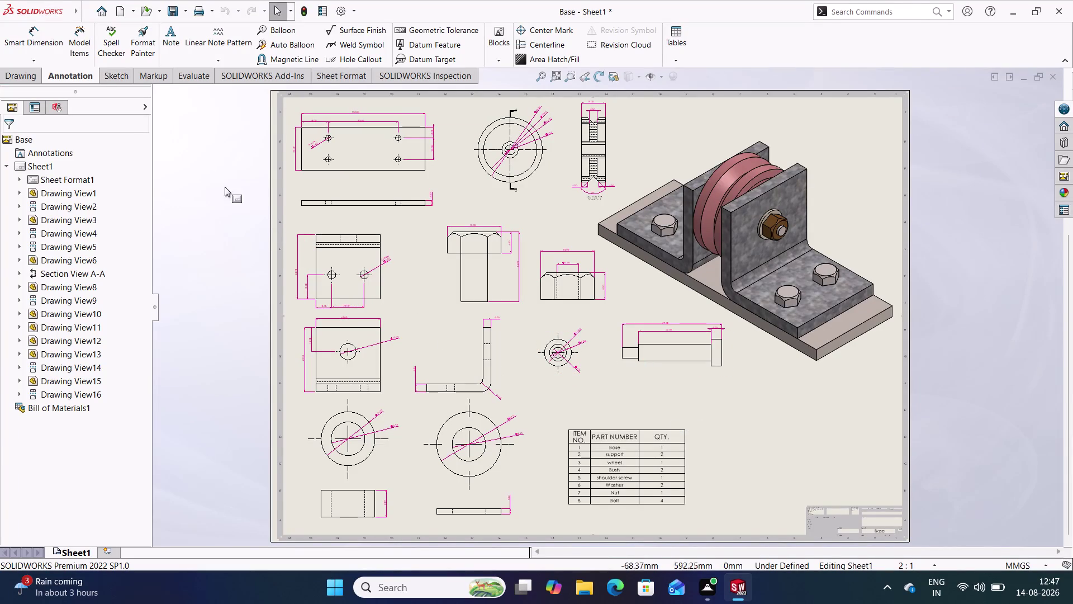
Dimension the top edge of Drawing View5 with a 40 mm width above the view.
click(26, 45)
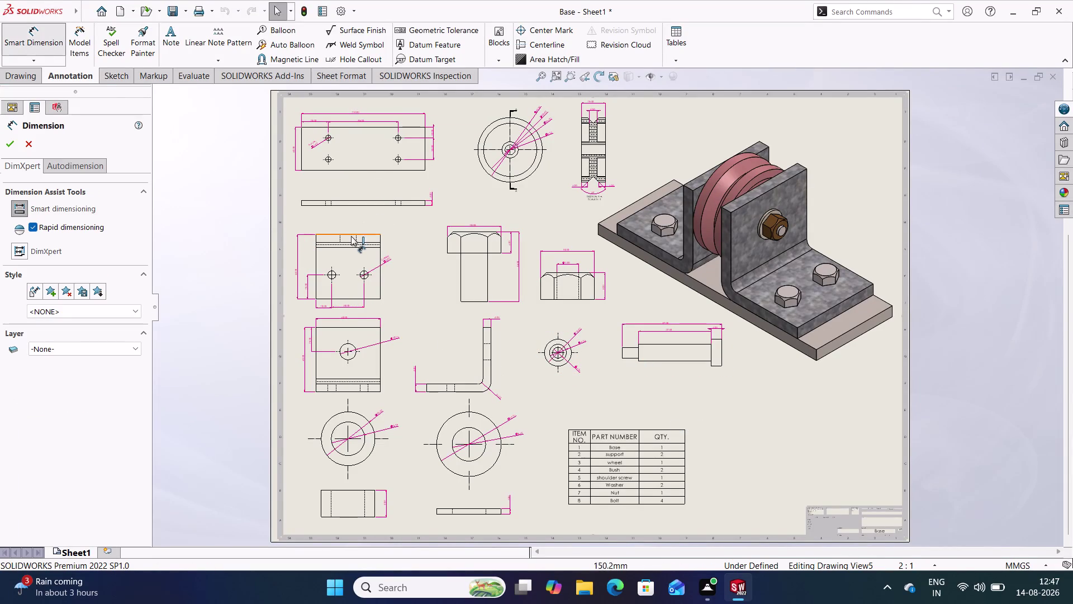
click(351, 236)
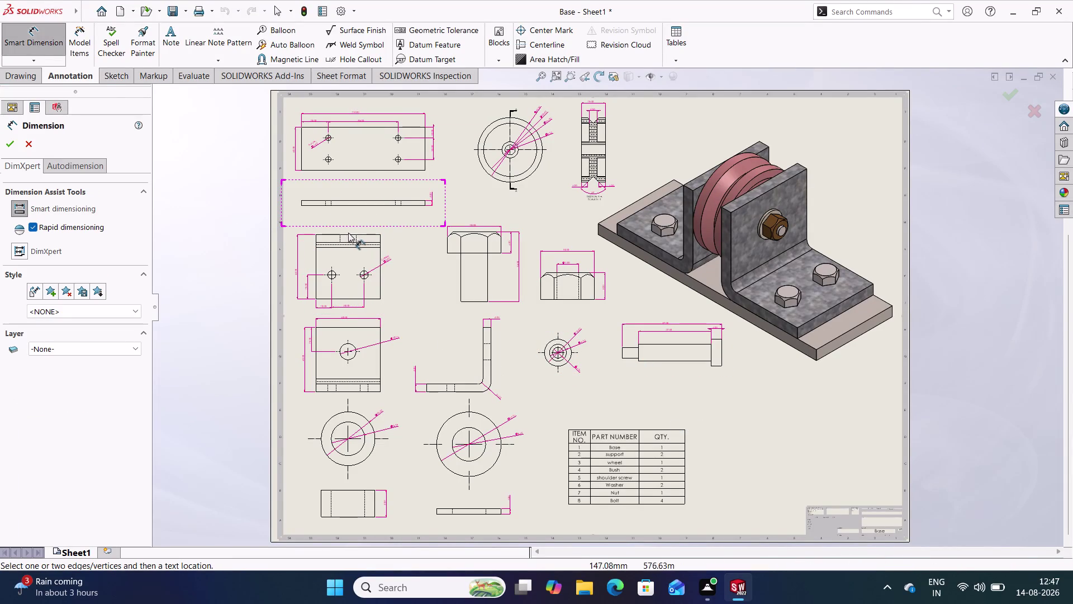
click(347, 234)
click(347, 226)
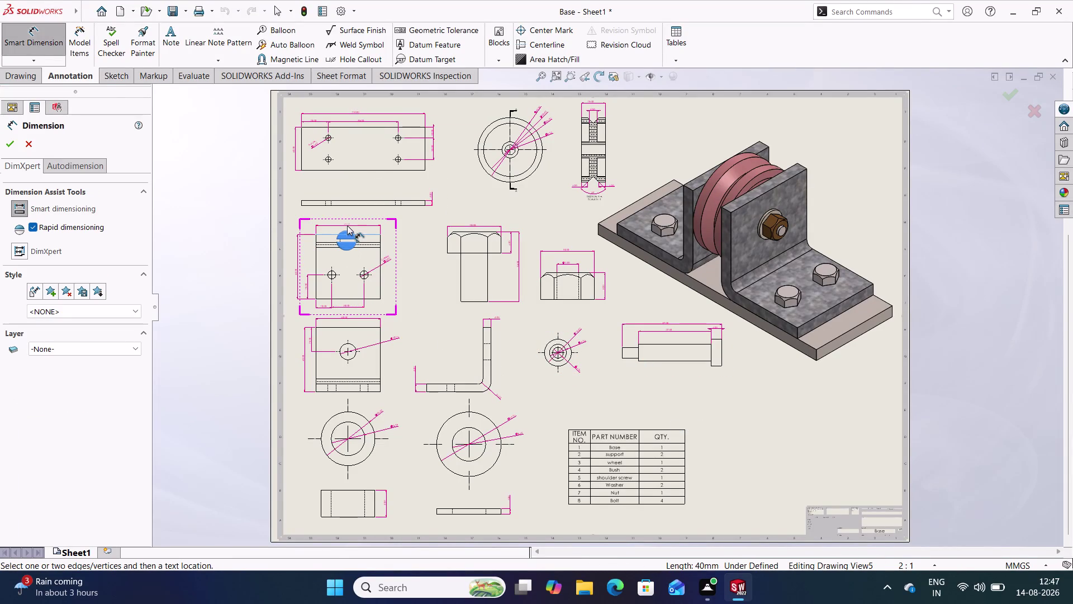
click(204, 144)
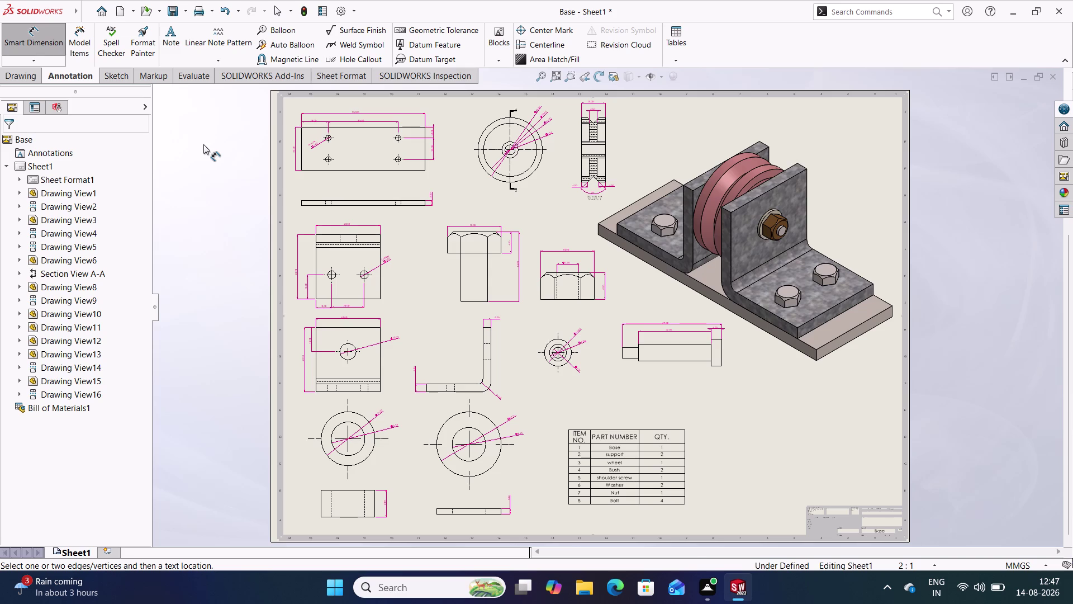
Place a Ø5.00 diameter dimension below the bolt shank in Drawing View11, zooming to check it.
click(475, 302)
click(478, 312)
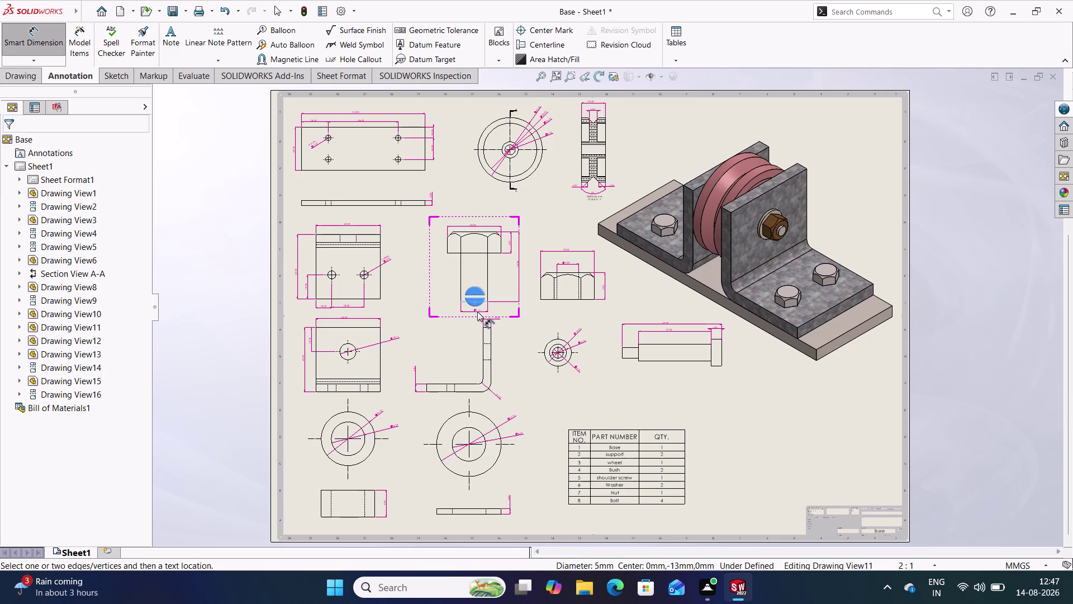
click(552, 379)
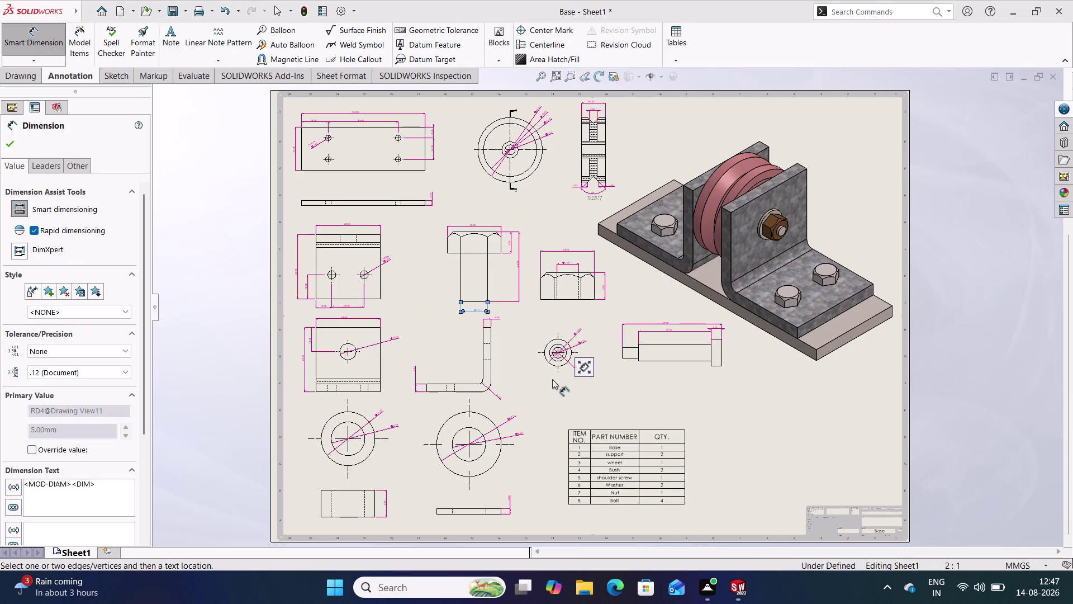
scroll(down, 3)
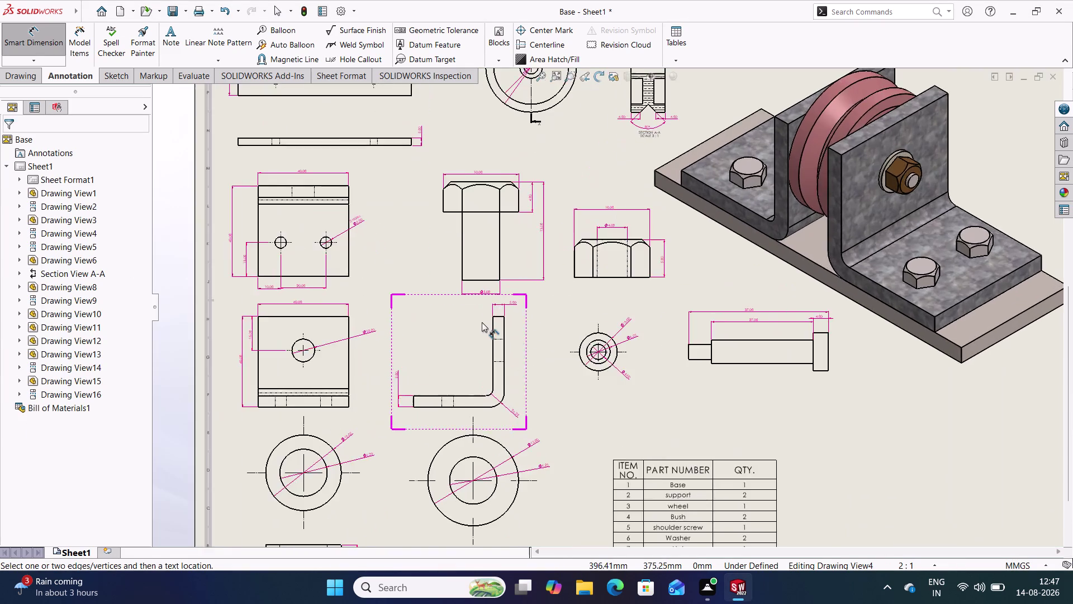
scroll(down, 3)
scroll(down, 3)
scroll(up, 3)
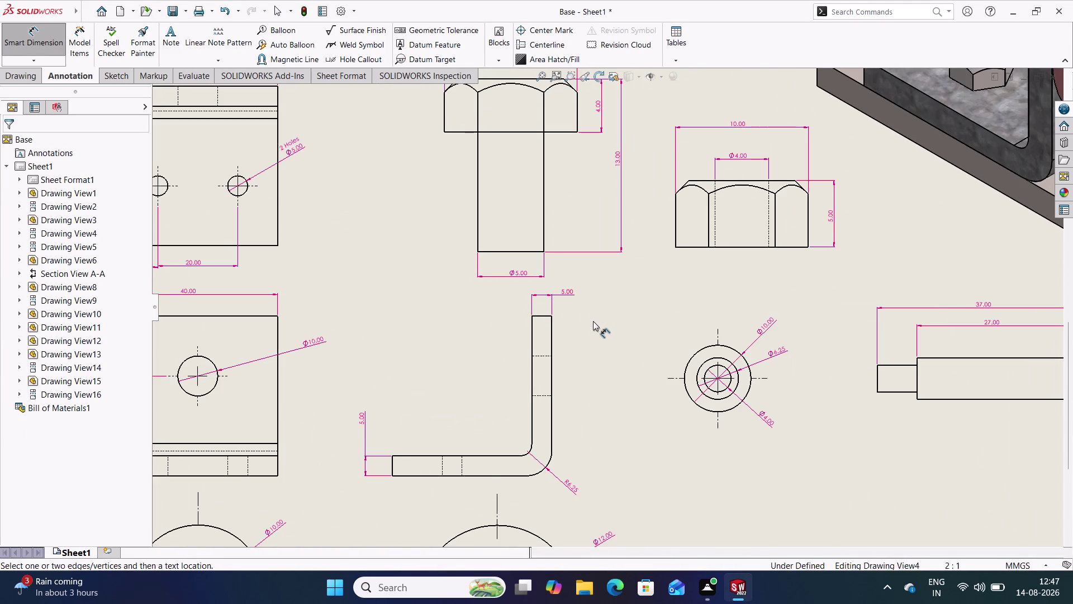
scroll(up, 3)
scroll(down, 3)
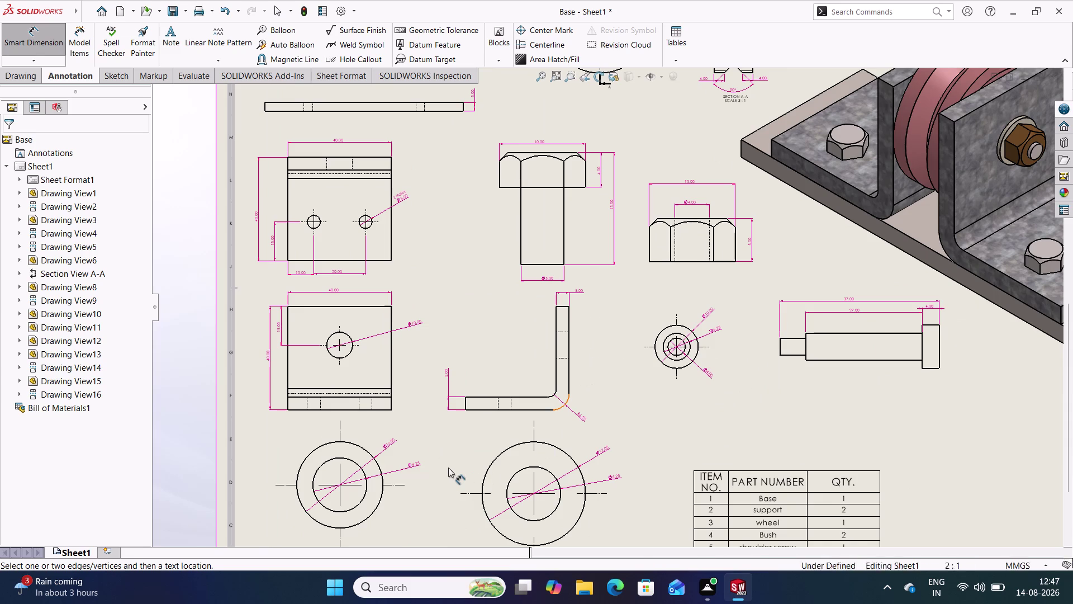
scroll(down, 3)
scroll(up, 3)
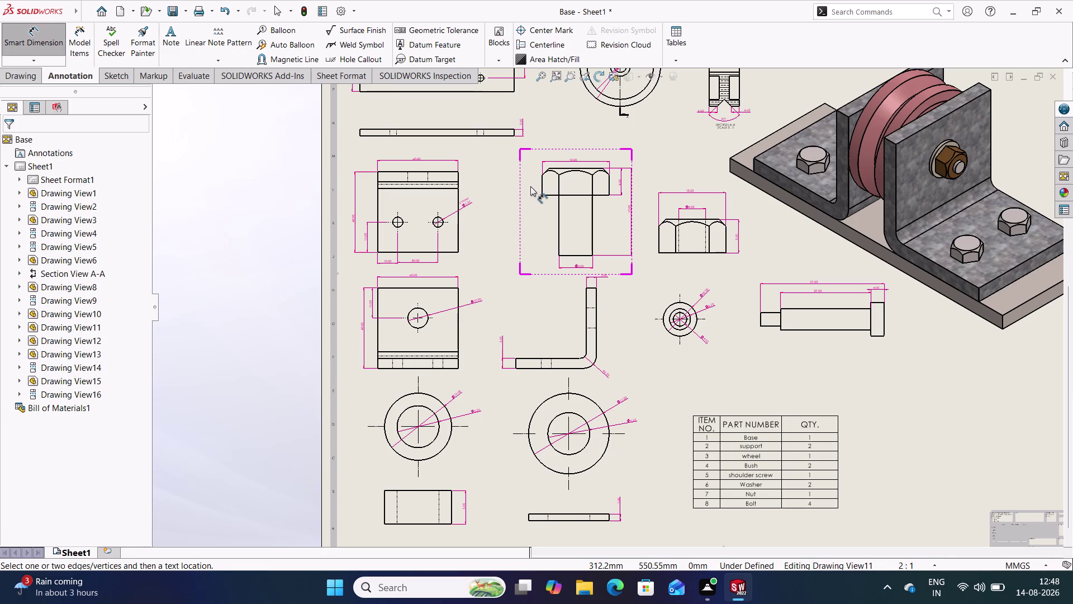
scroll(up, 3)
scroll(down, 3)
scroll(up, 3)
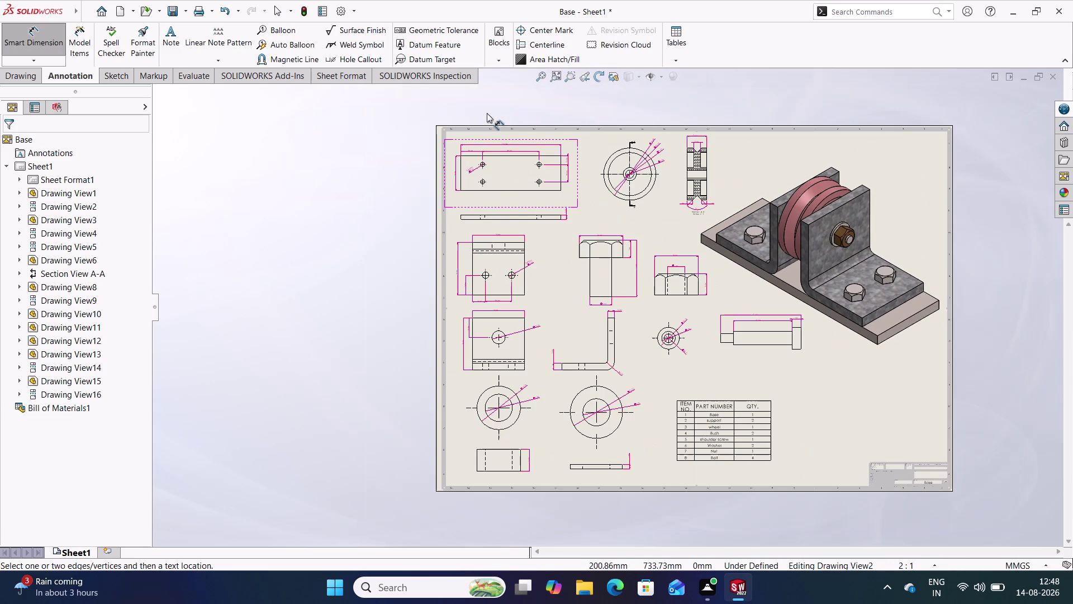
scroll(down, 3)
scroll(down, 3)
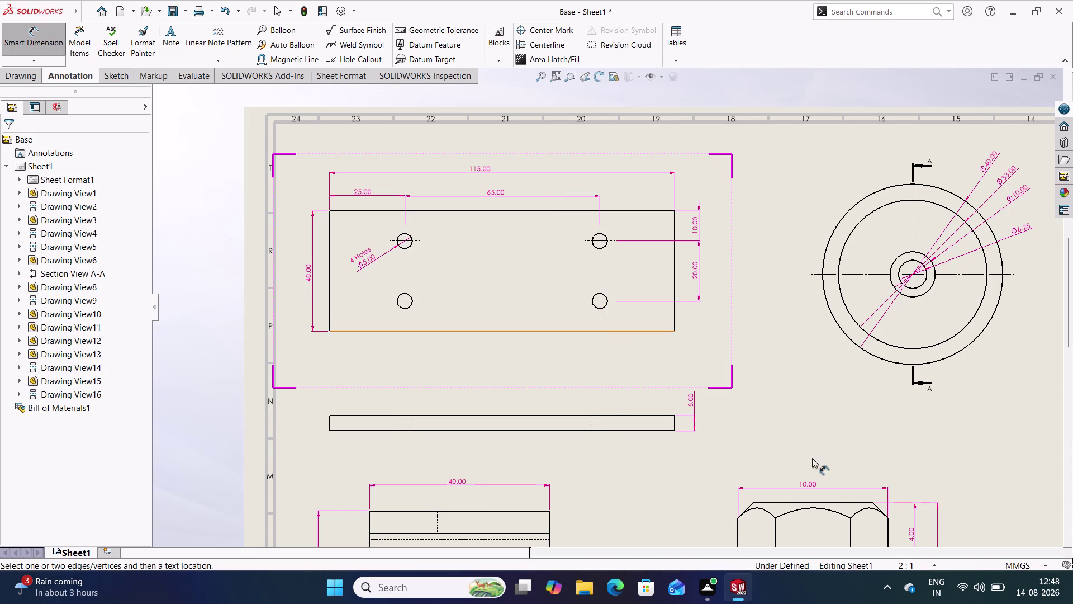
scroll(up, 3)
scroll(up, 3)
scroll(up, 3)
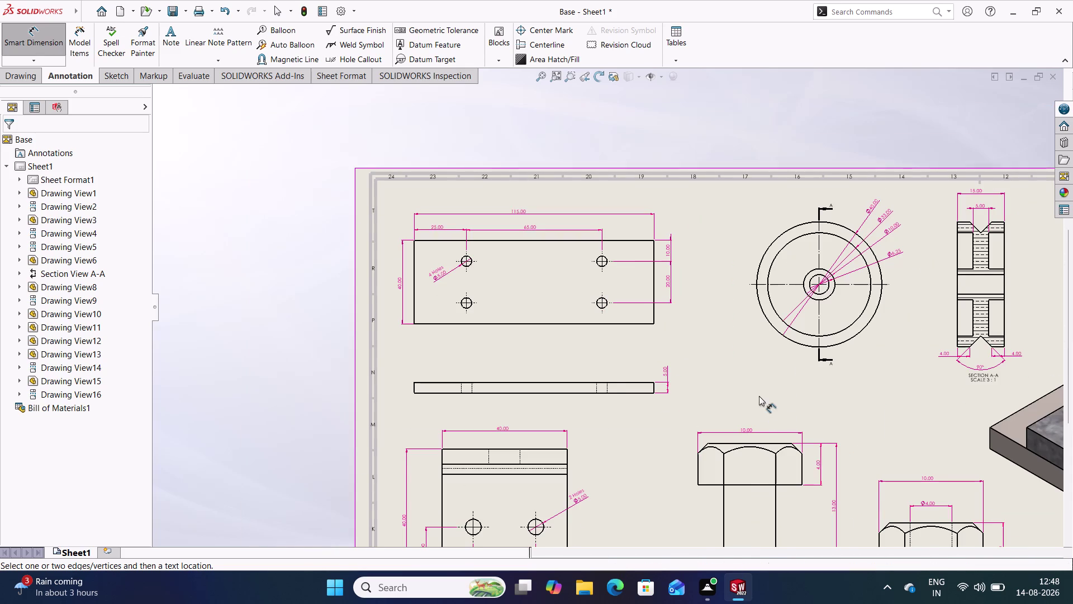
scroll(up, 3)
scroll(up, 3)
scroll(down, 3)
scroll(down, 3)
scroll(down, 3)
scroll(down, 3)
scroll(up, 3)
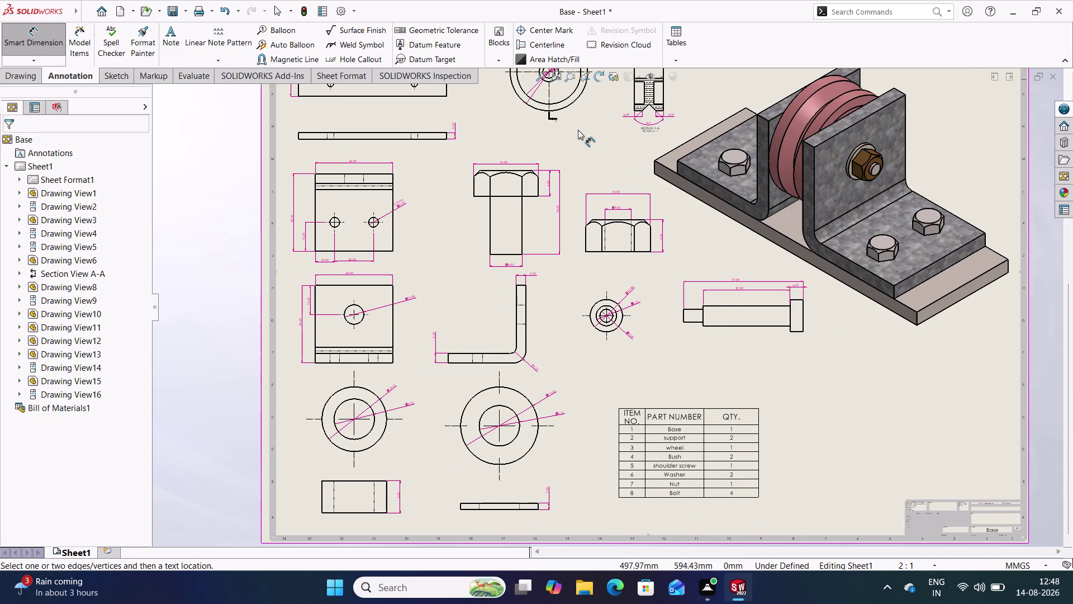
scroll(up, 3)
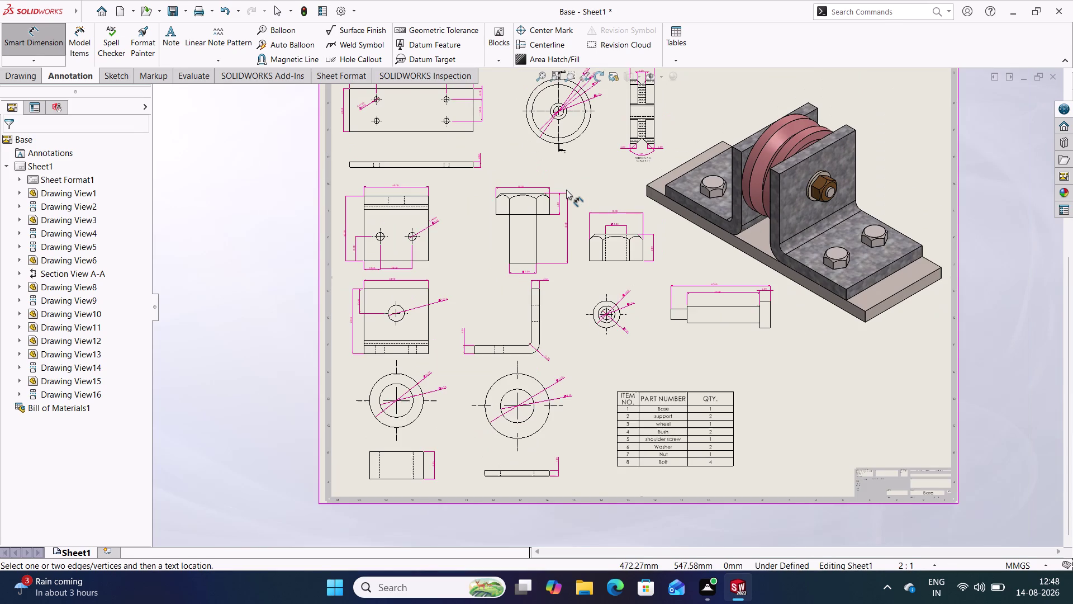
Zoom in and out across the drawing sheet to review the finished views.
scroll(up, 3)
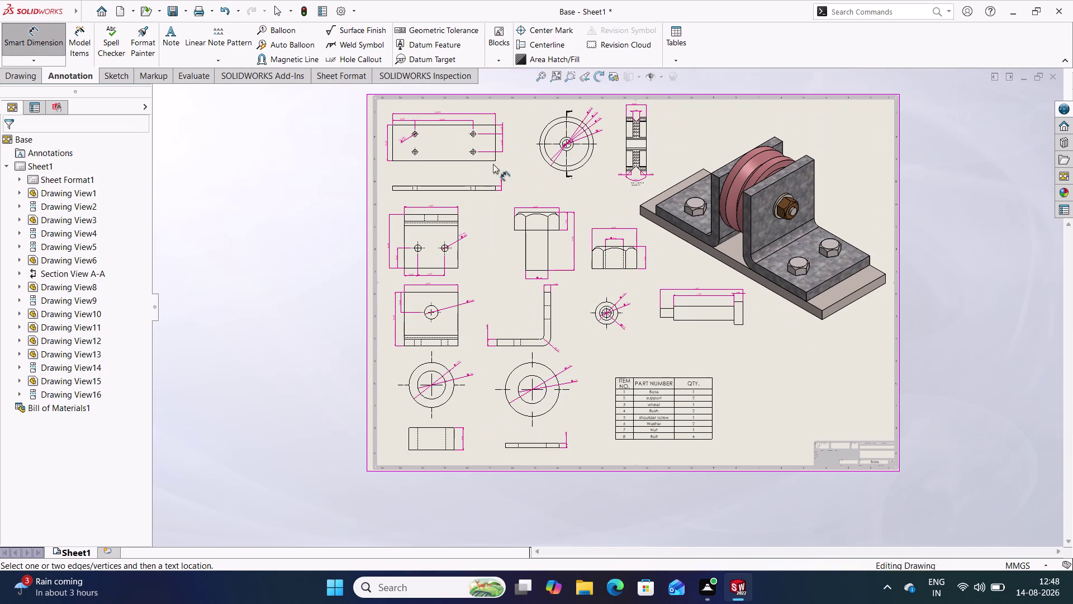
scroll(down, 3)
scroll(down, 3)
scroll(down, 3)
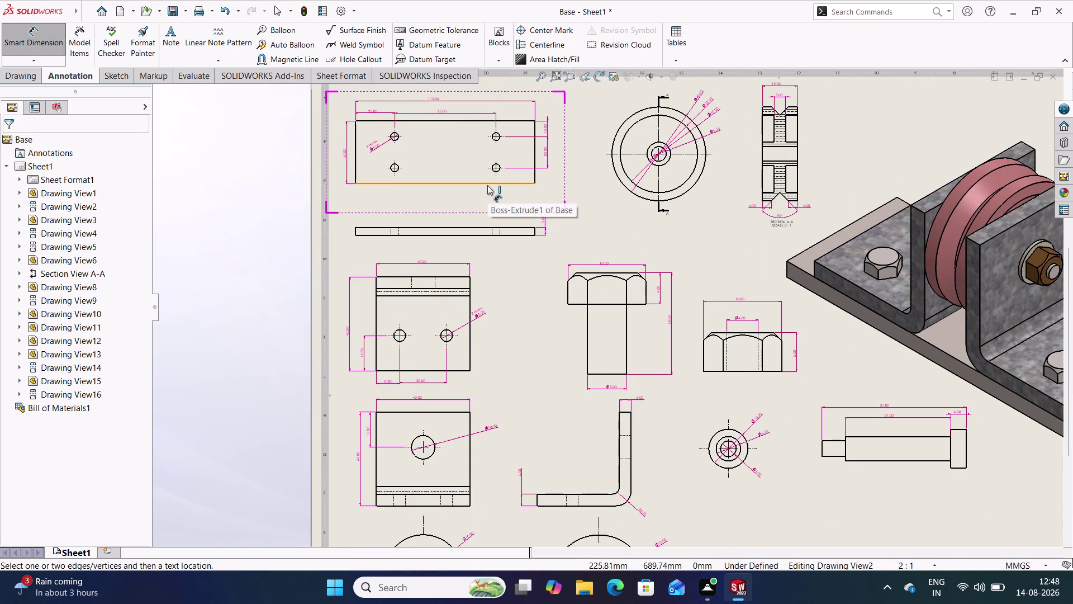
scroll(up, 3)
scroll(up, 3)
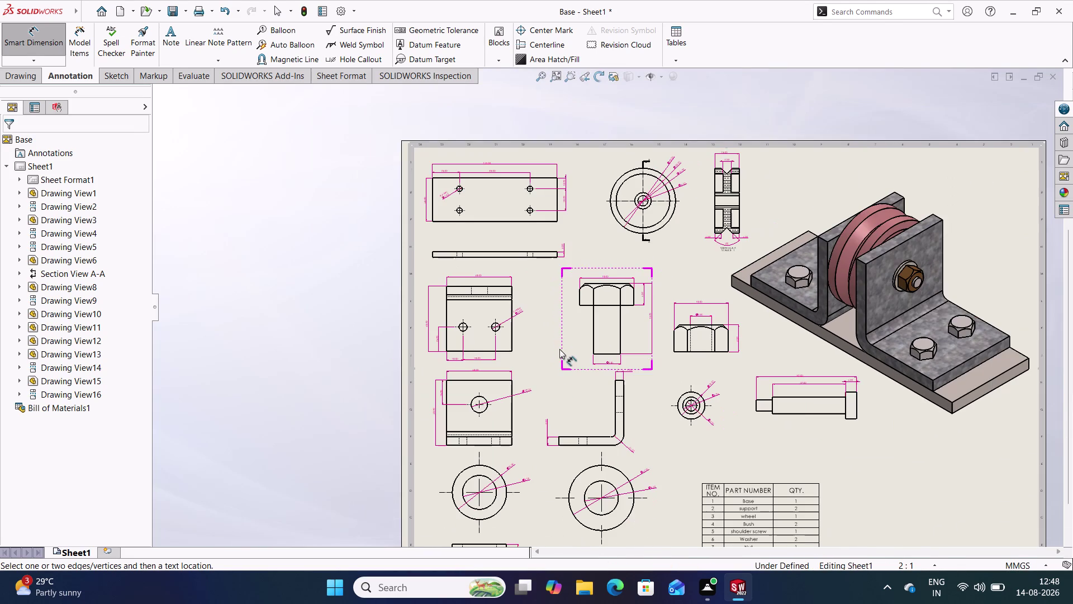
scroll(down, 3)
scroll(down, 3)
scroll(up, 3)
scroll(up, 3)
click(38, 38)
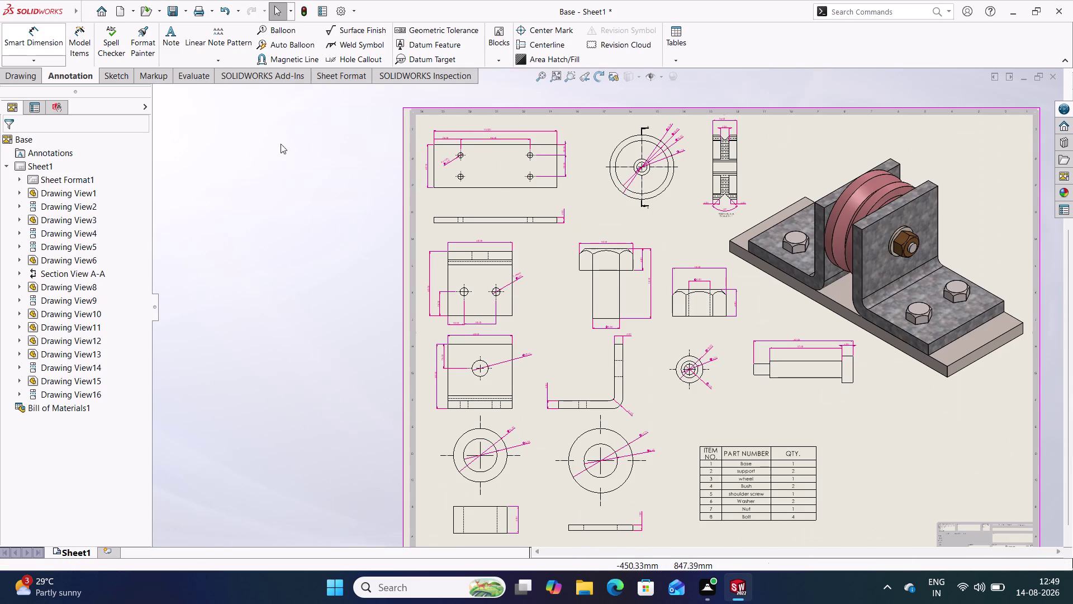
Center the whole drawing sheet in view and bring up the save options list.
scroll(down, 3)
scroll(down, 3)
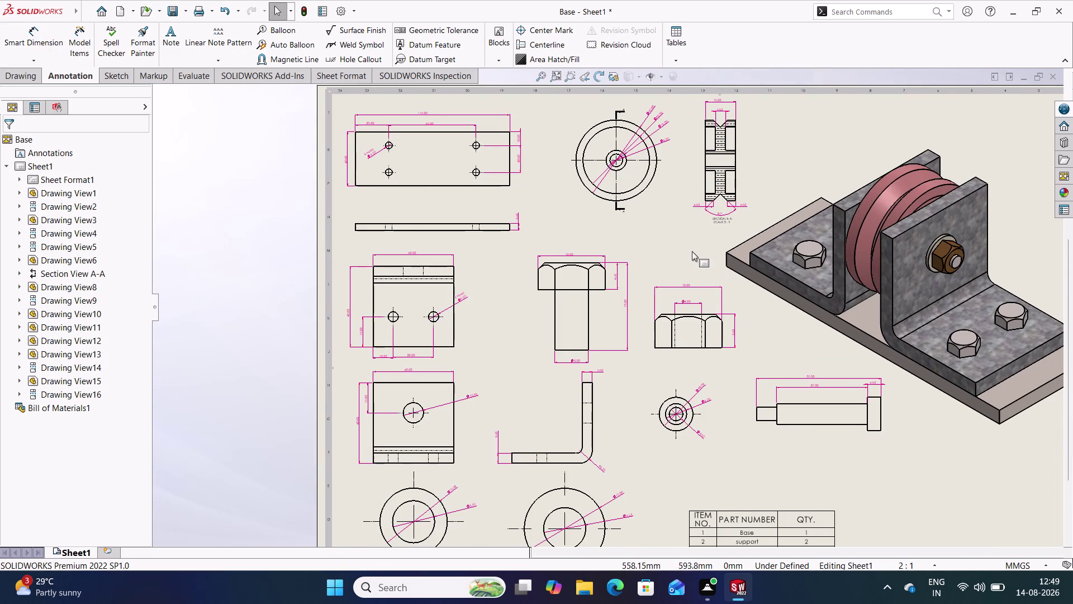
middle_drag(692, 251, 552, 215)
scroll(up, 3)
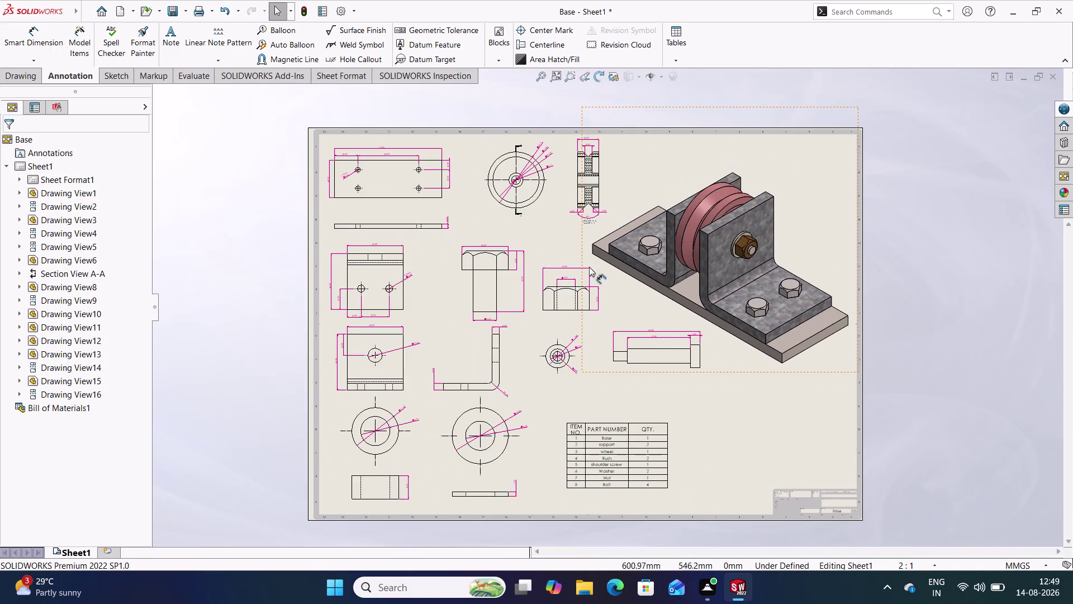
scroll(down, 3)
middle_drag(627, 307, 631, 280)
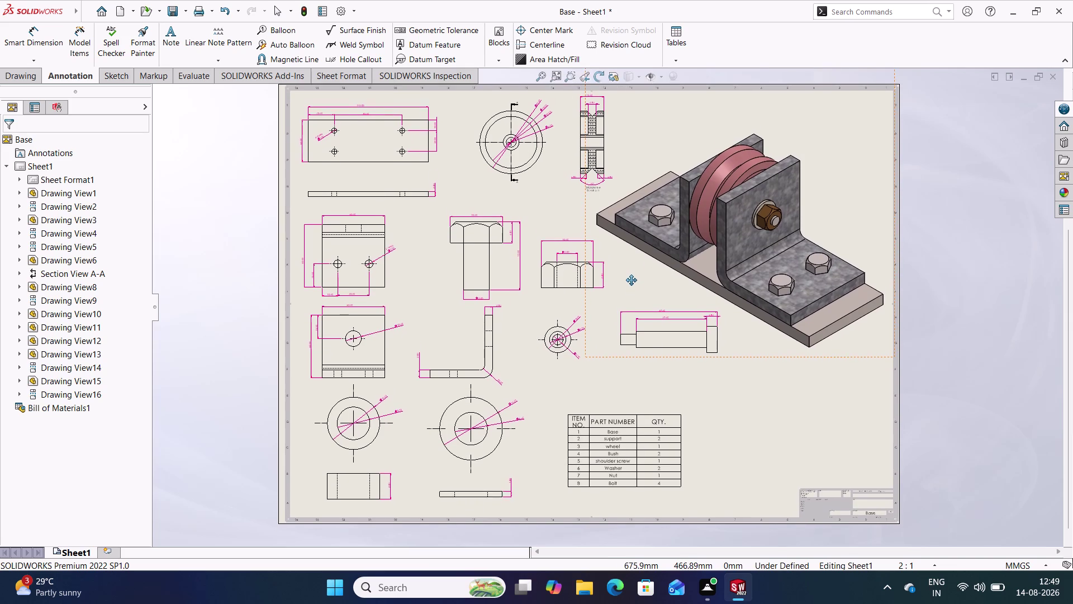
middle_drag(631, 279, 630, 285)
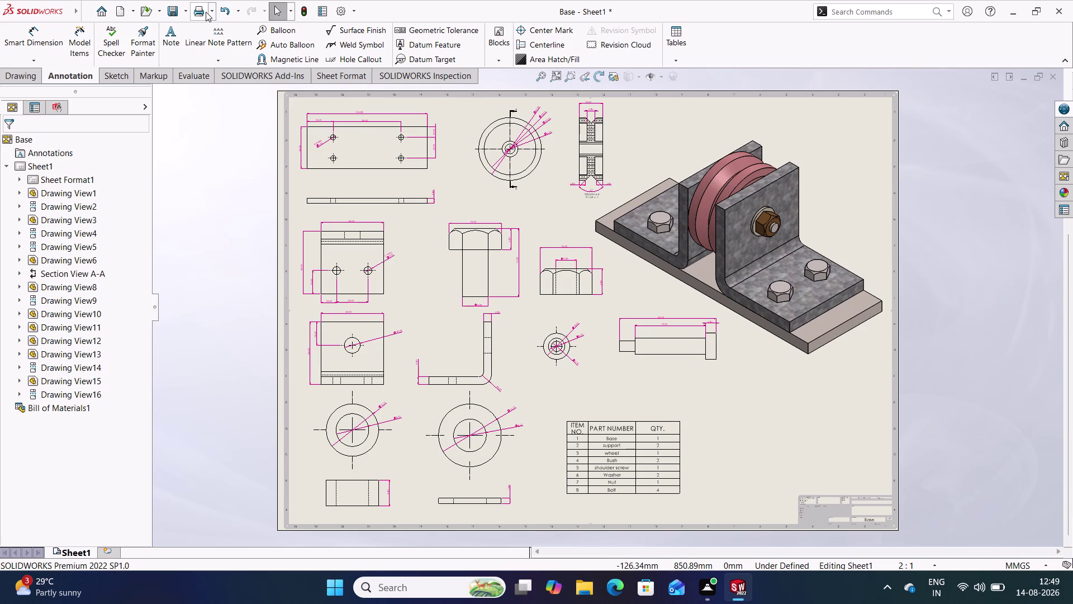
click(183, 11)
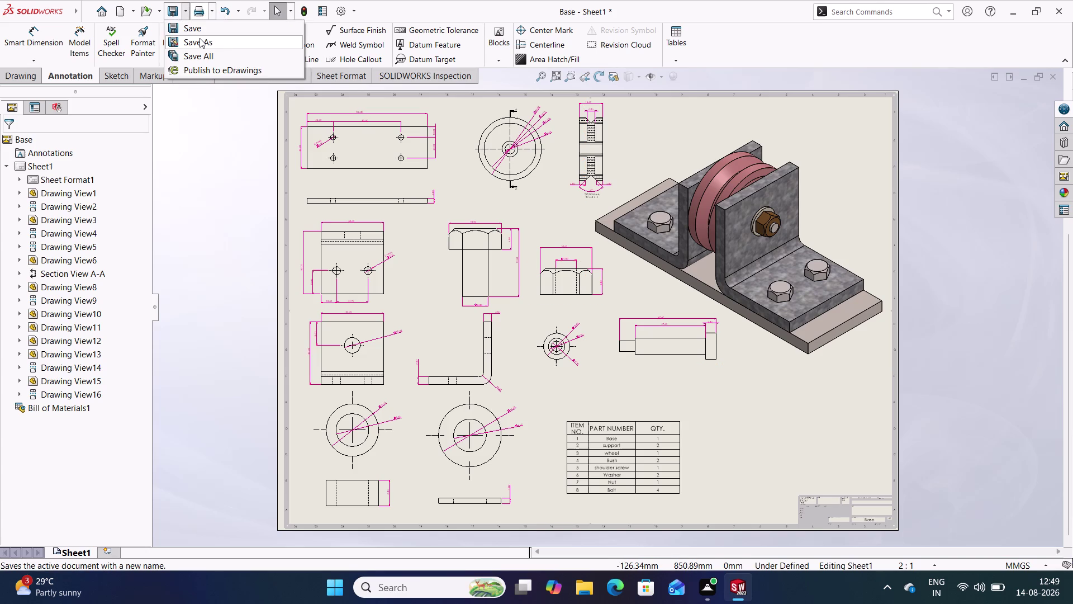
Start Save As and browse to Desktop > Intern projects > solid works.
click(199, 38)
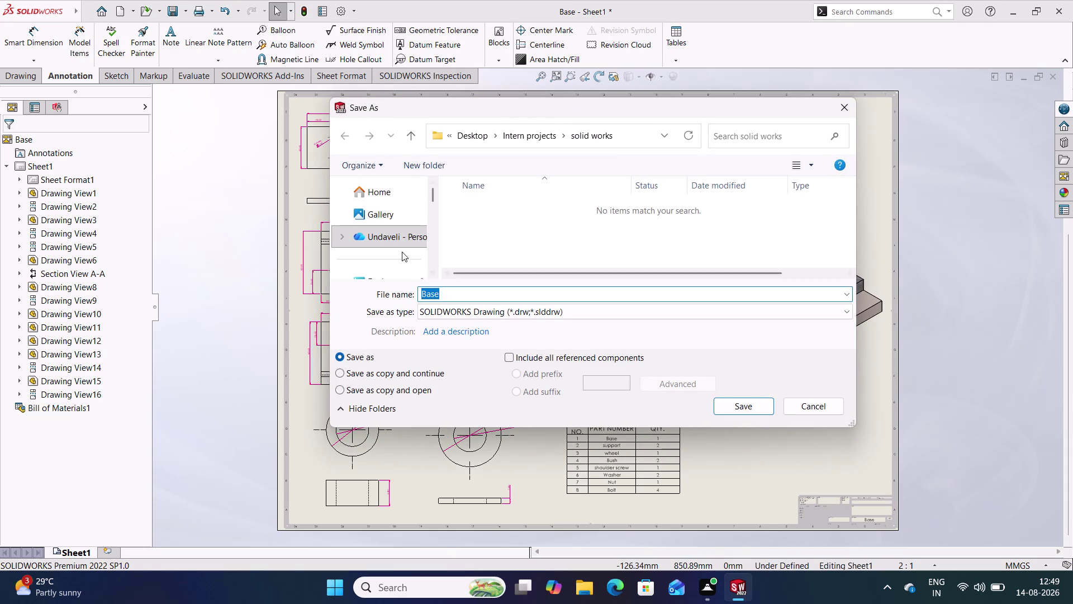
scroll(down, 3)
click(378, 229)
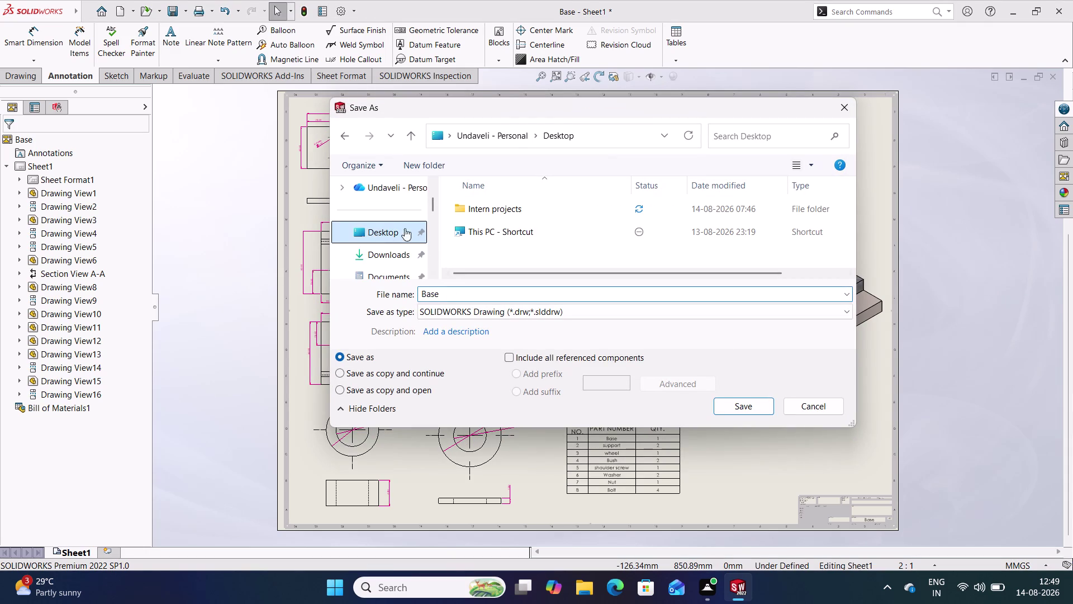
double_click(492, 213)
double_click(492, 230)
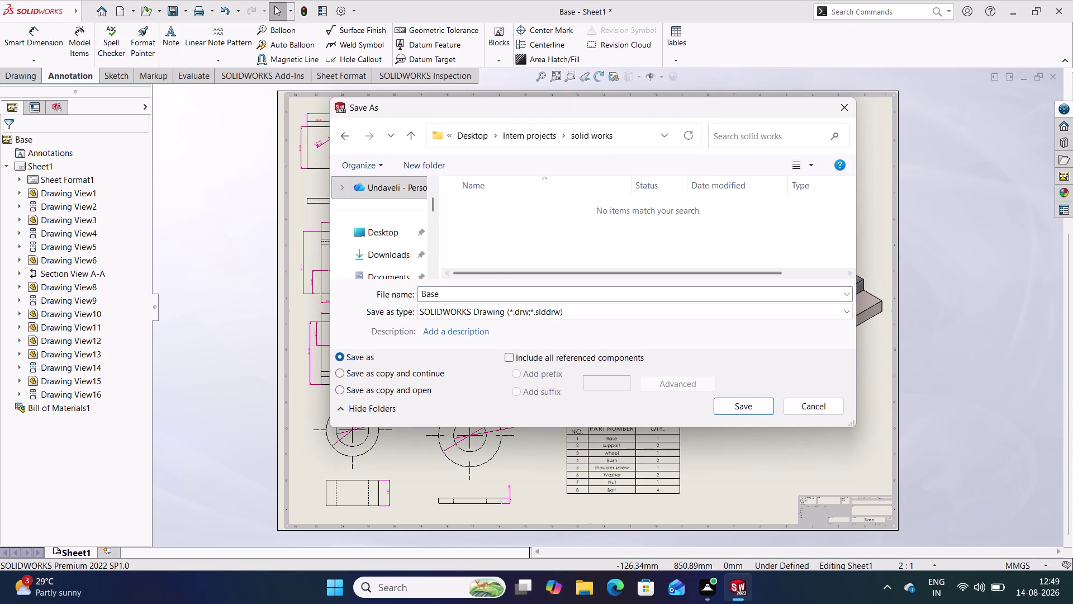
Save the drawing as a PDF named 'Wheel support assembly'.
drag(475, 296, 415, 300)
text(w)
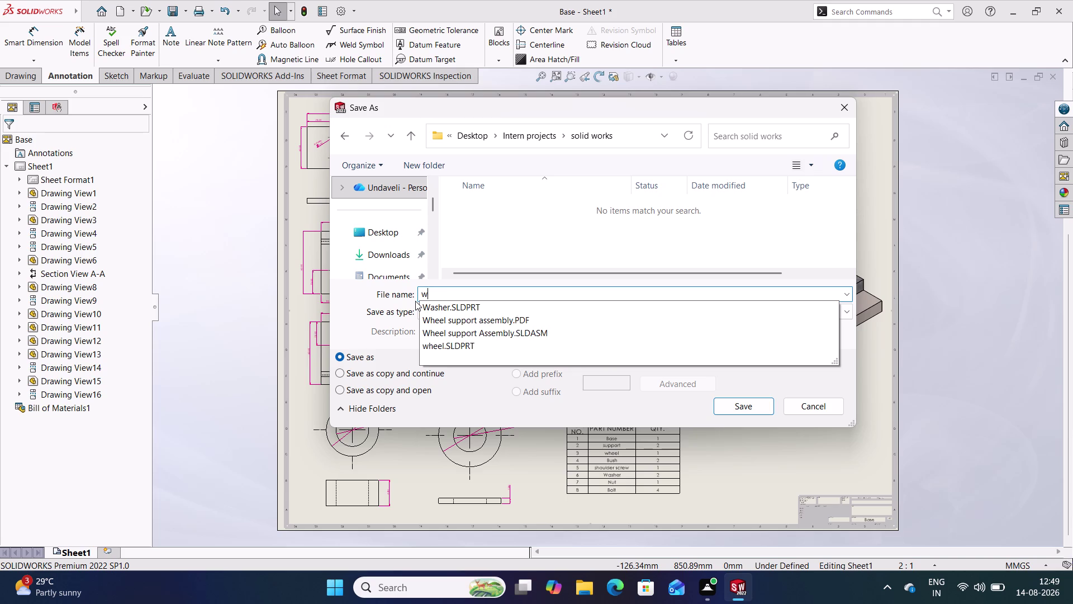
text(he)
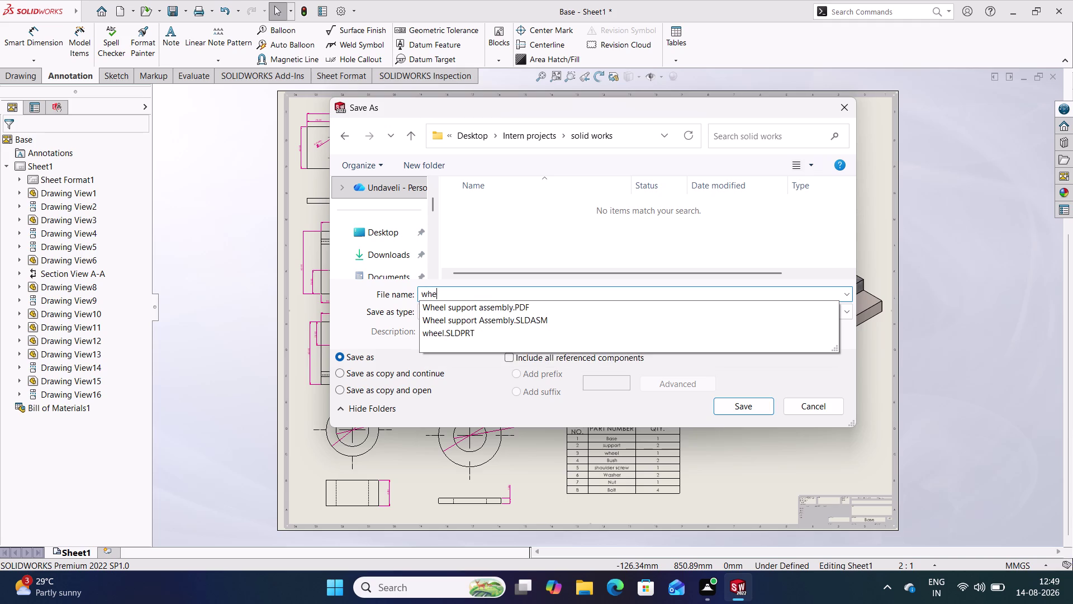
click(458, 312)
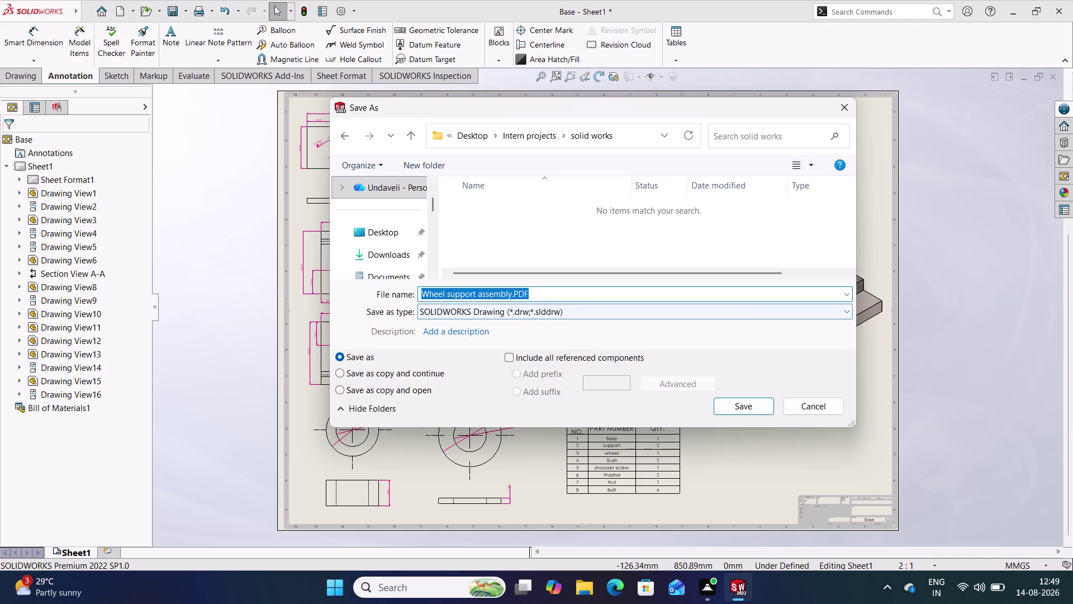
click(579, 246)
click(627, 321)
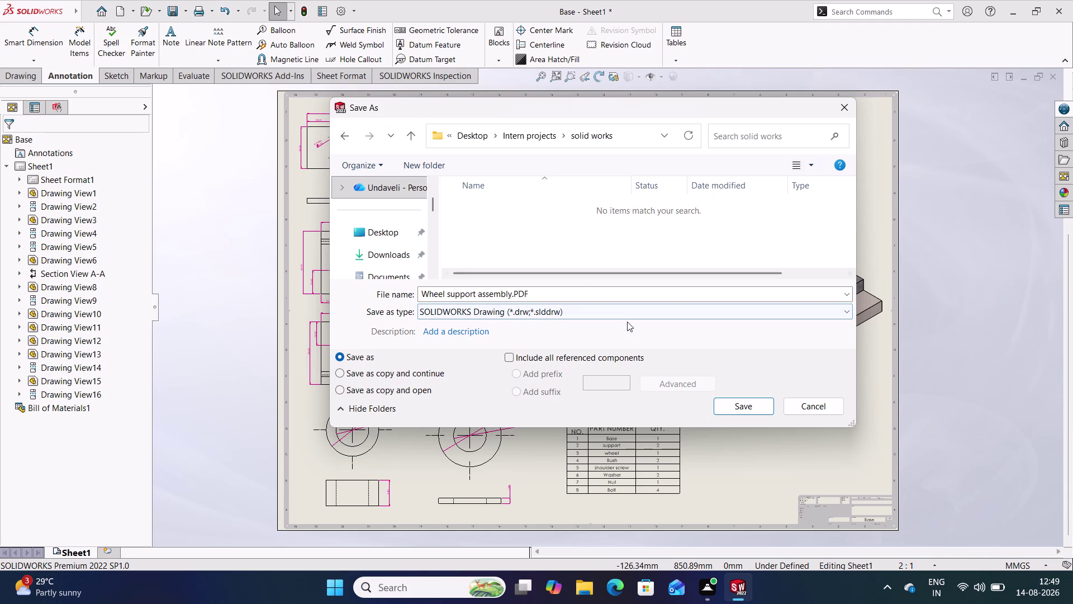
click(626, 317)
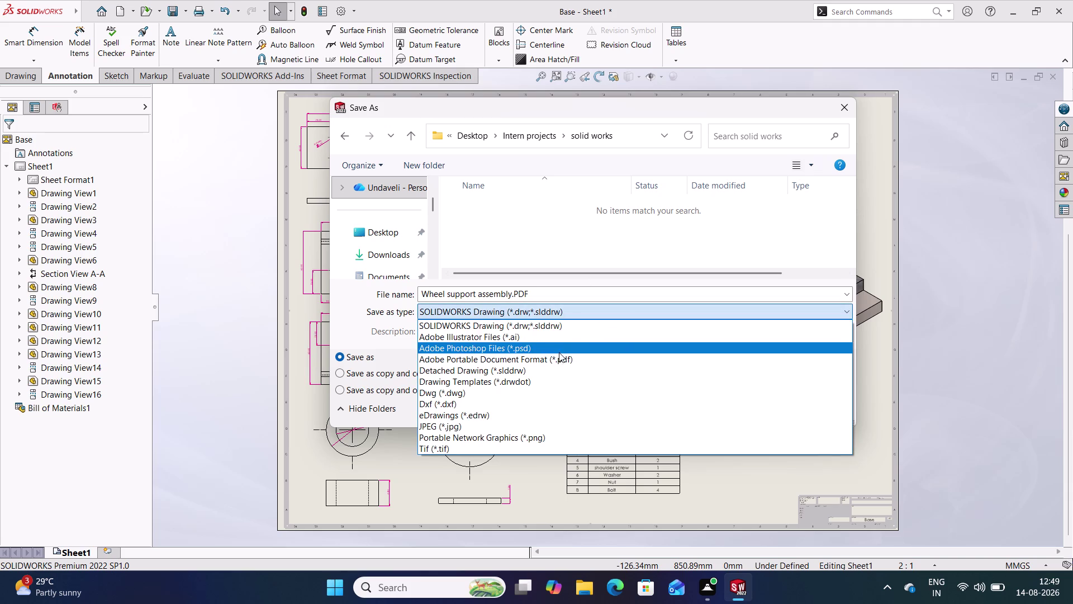
click(559, 359)
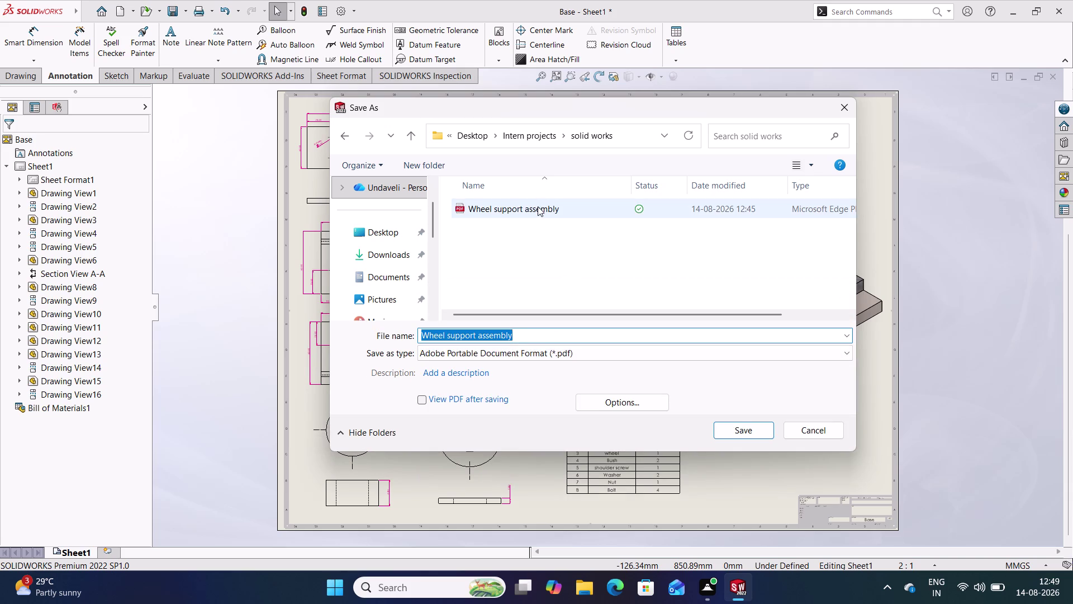
click(537, 206)
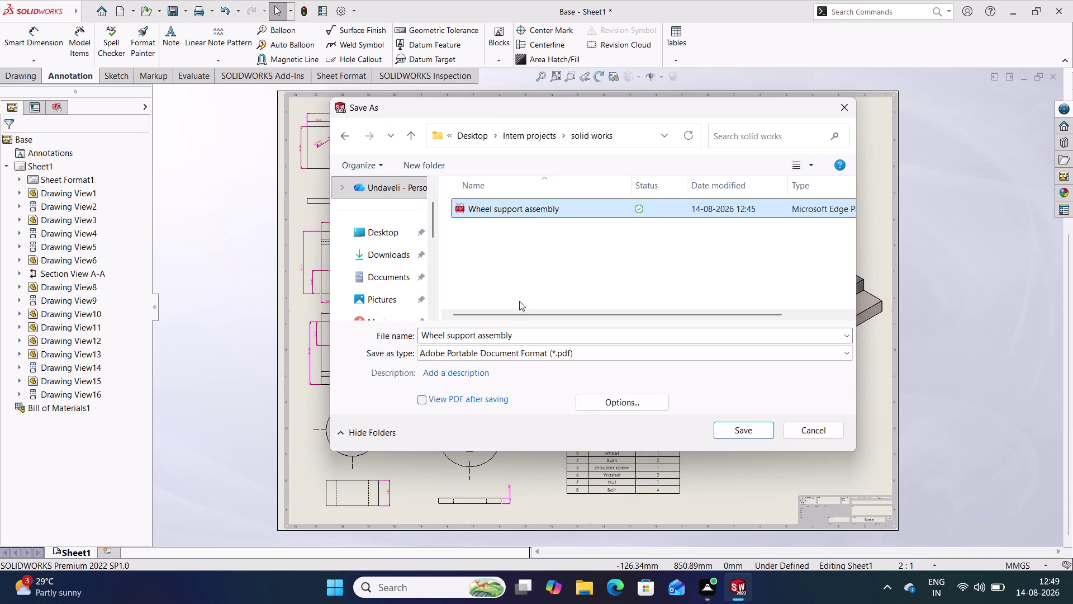
click(723, 433)
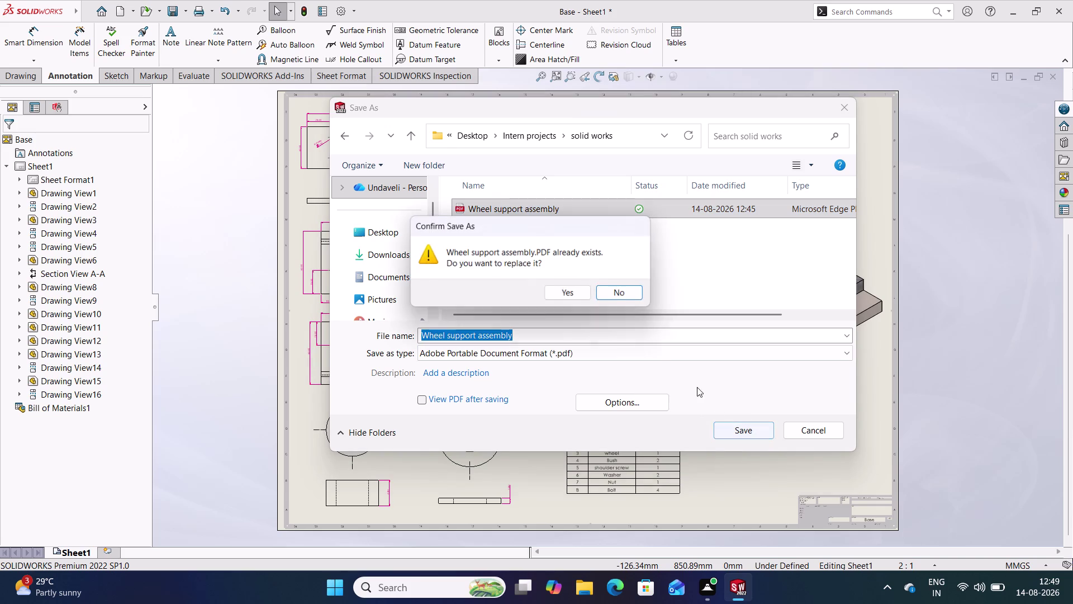
Confirm replacing the existing Wheel support assembly PDF.
click(569, 294)
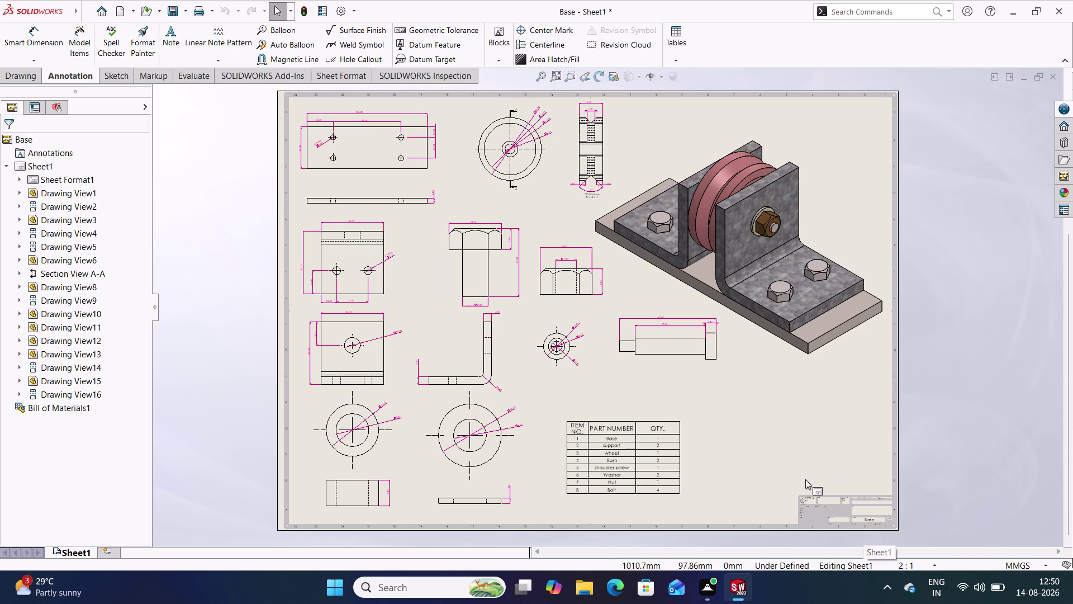
click(298, 11)
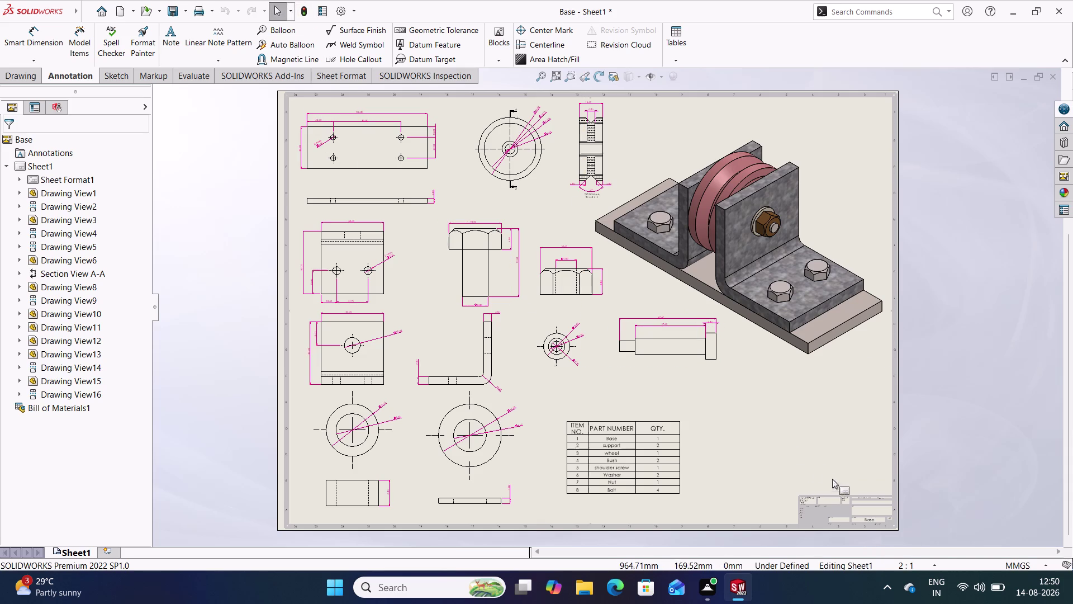